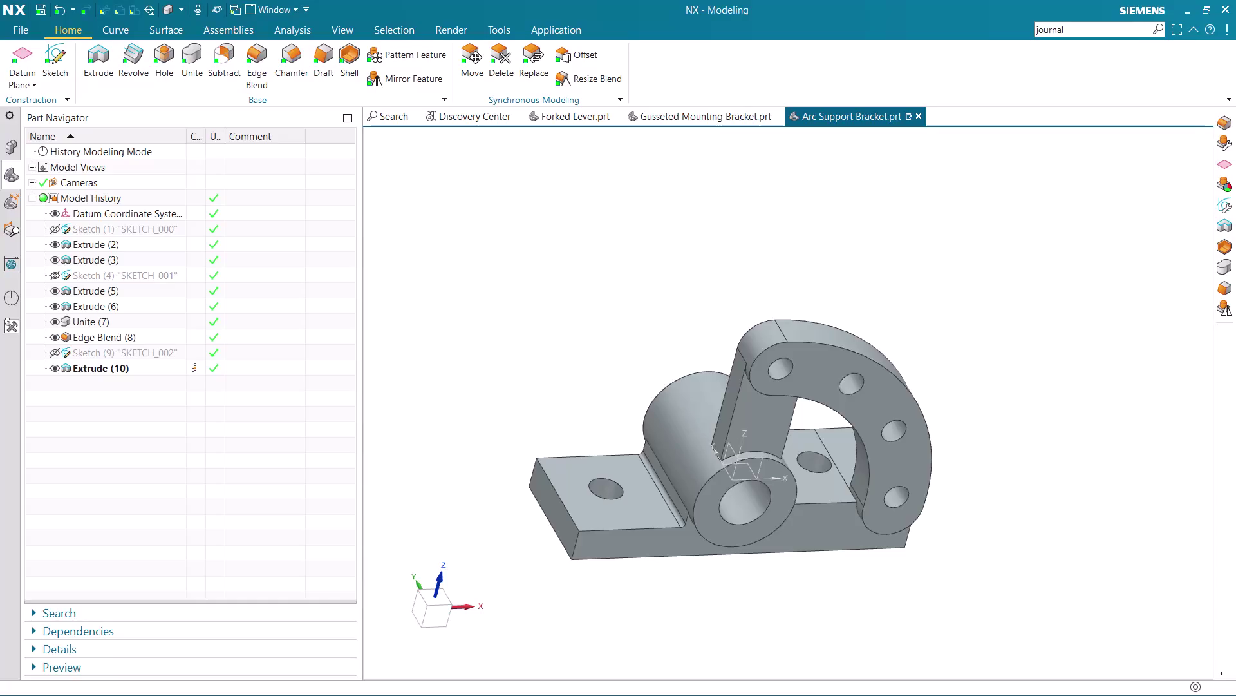
Orbit the bracket to a front-facing view into the boss bore and curved arc plate.
middle_drag(991, 370, 1000, 336)
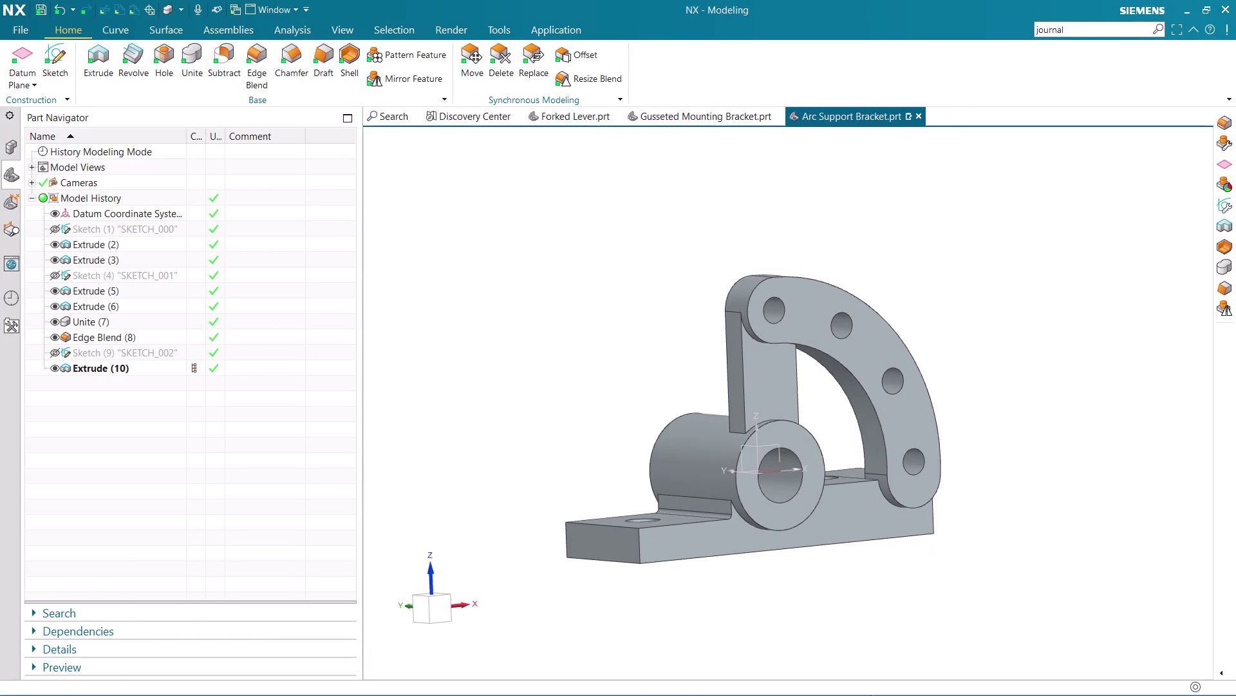